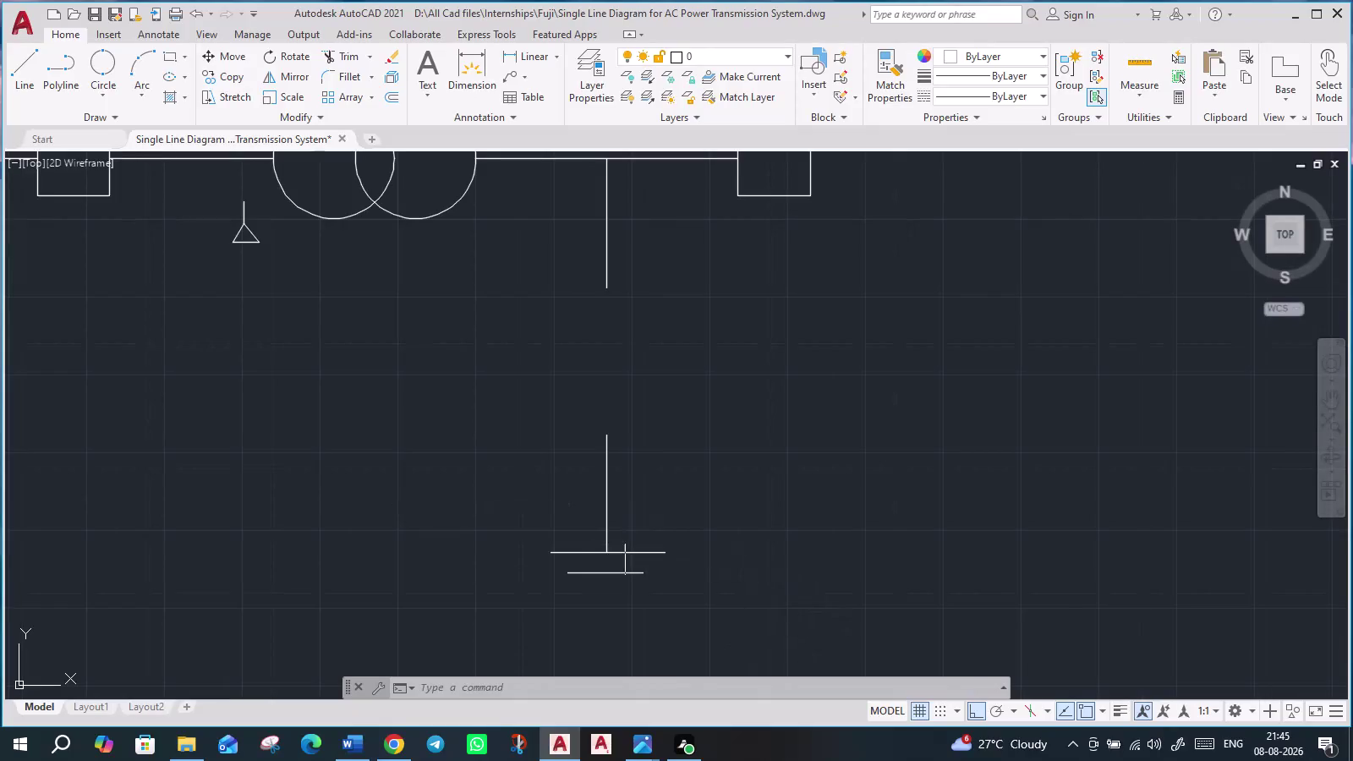
Draw a trial line near the ground symbol, then cancel it unfinished.
scroll(down, 3)
click(25, 70)
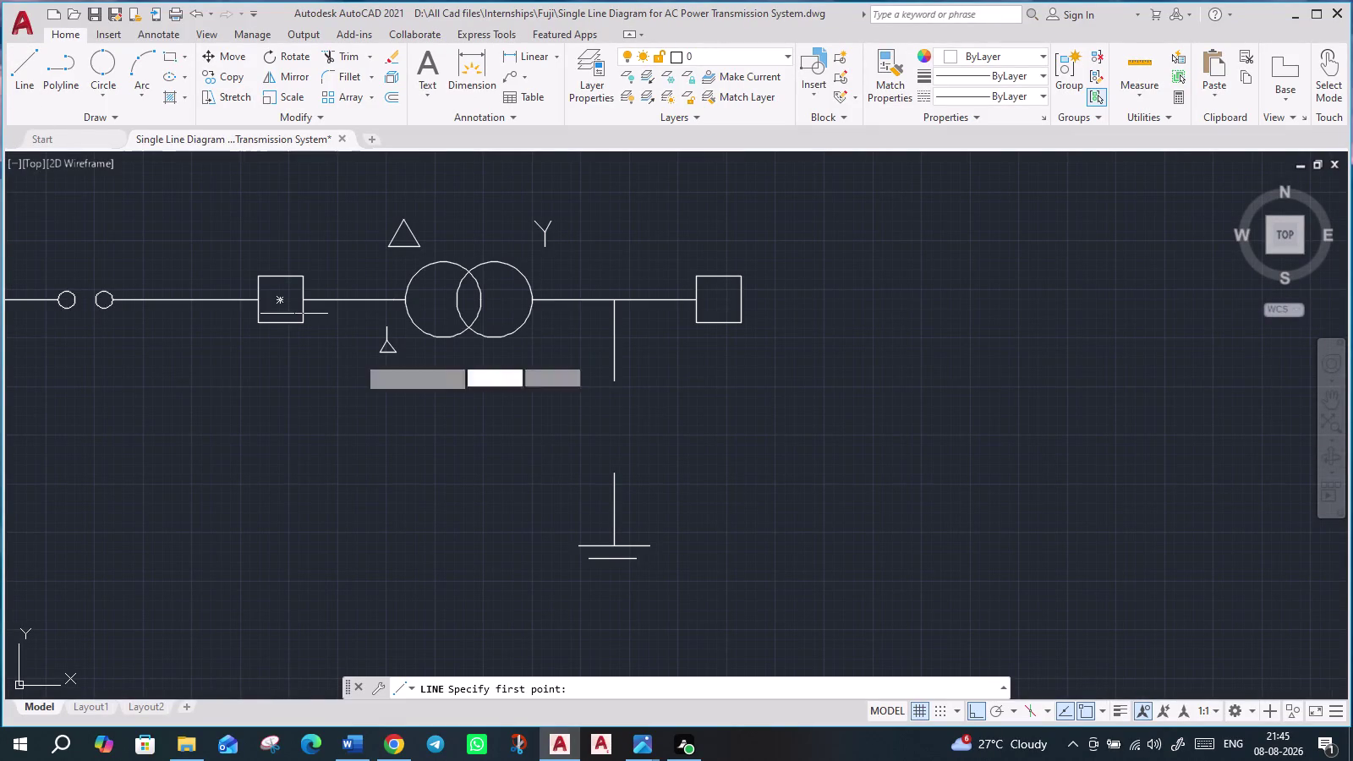
scroll(up, 3)
scroll(up, 3)
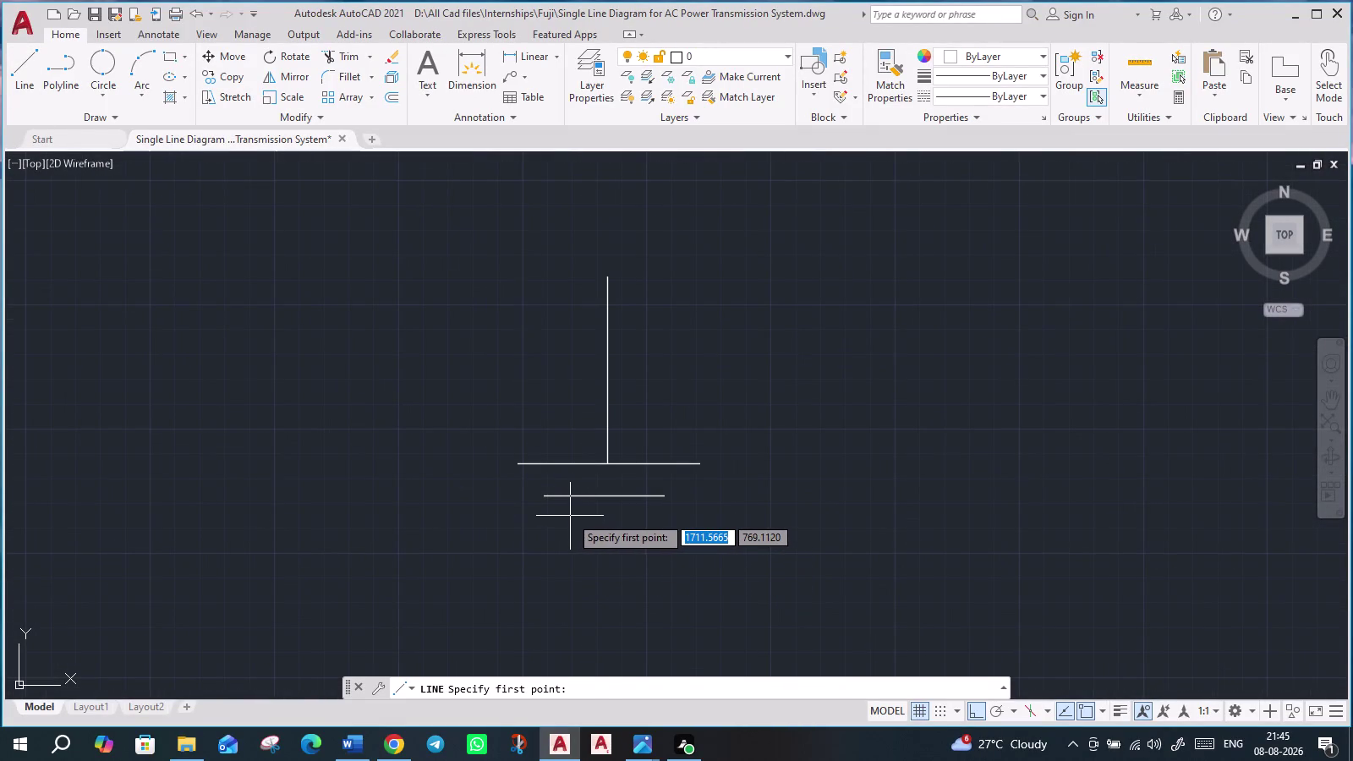
click(570, 516)
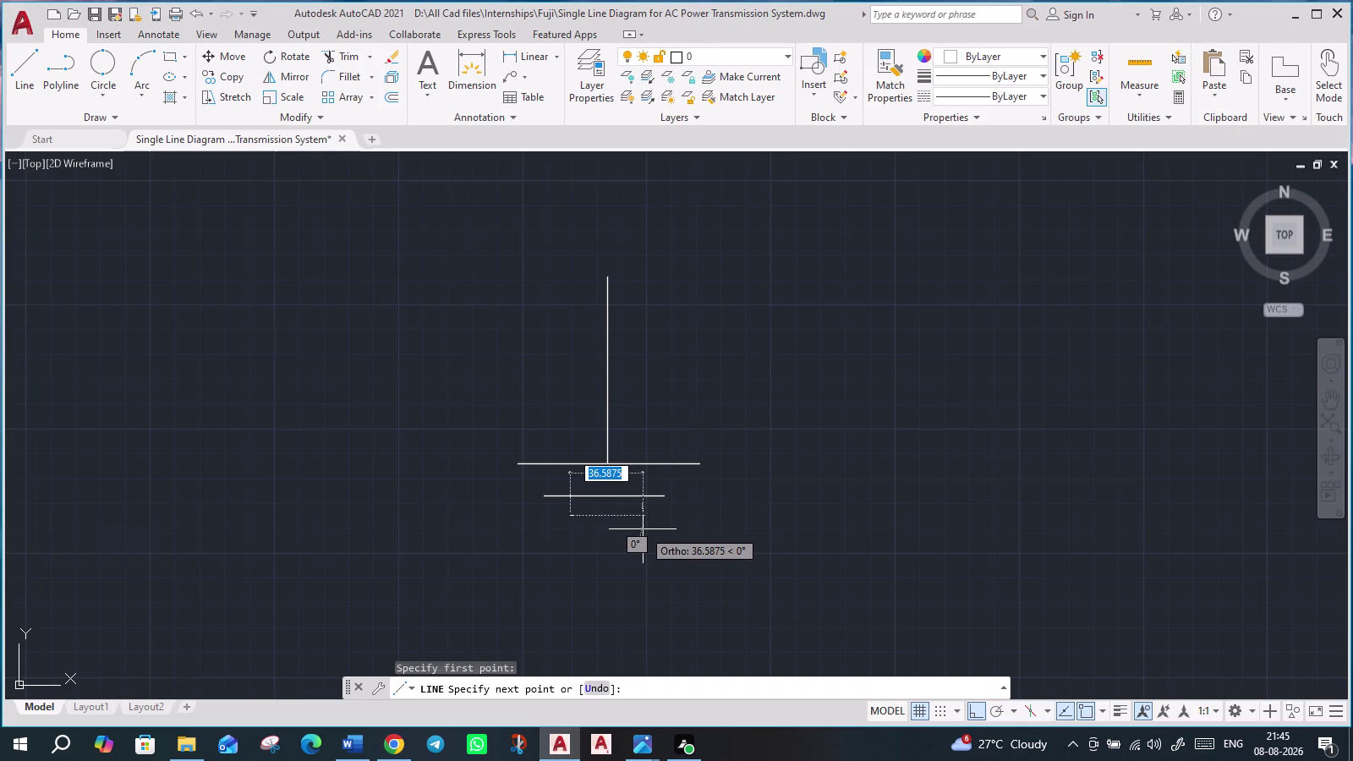
click(640, 529)
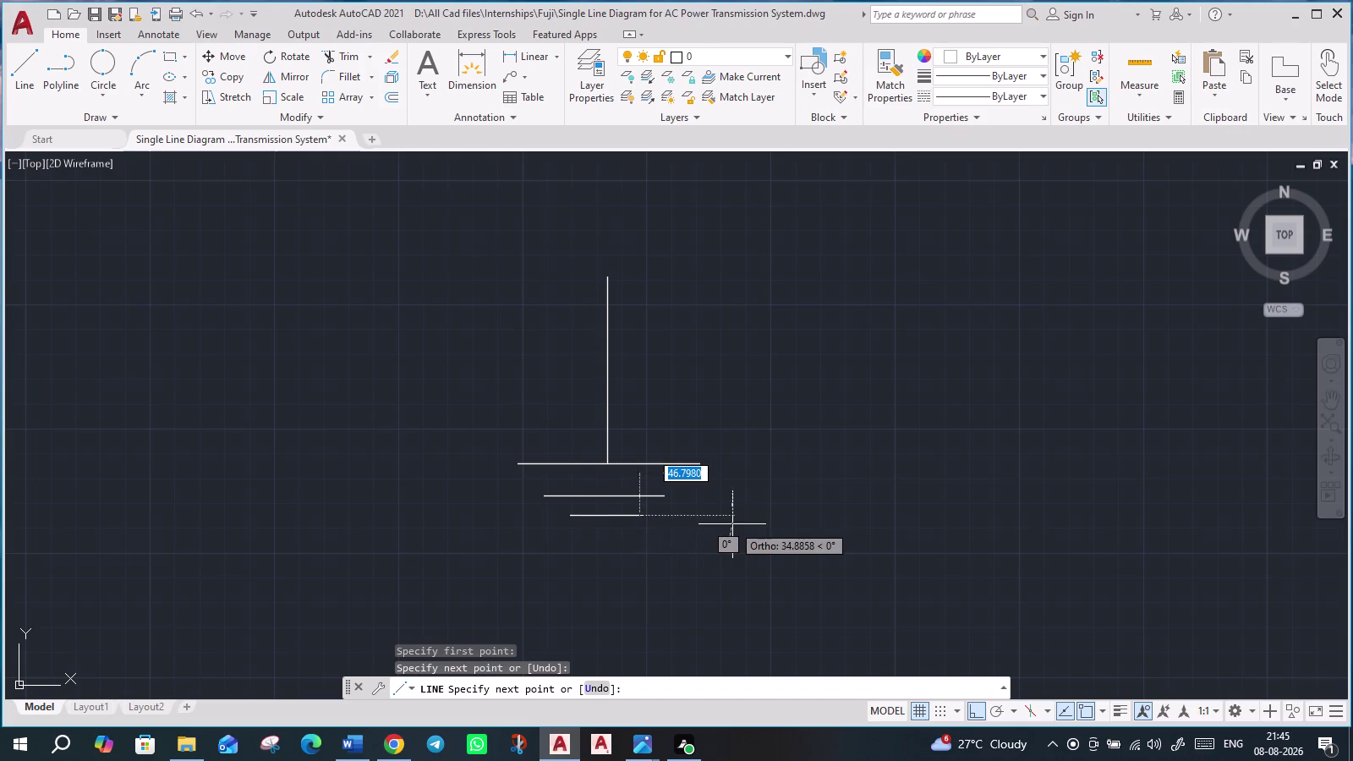
key(Escape)
Add a short line extending the middle ground line rightward from its right end.
scroll(up, 3)
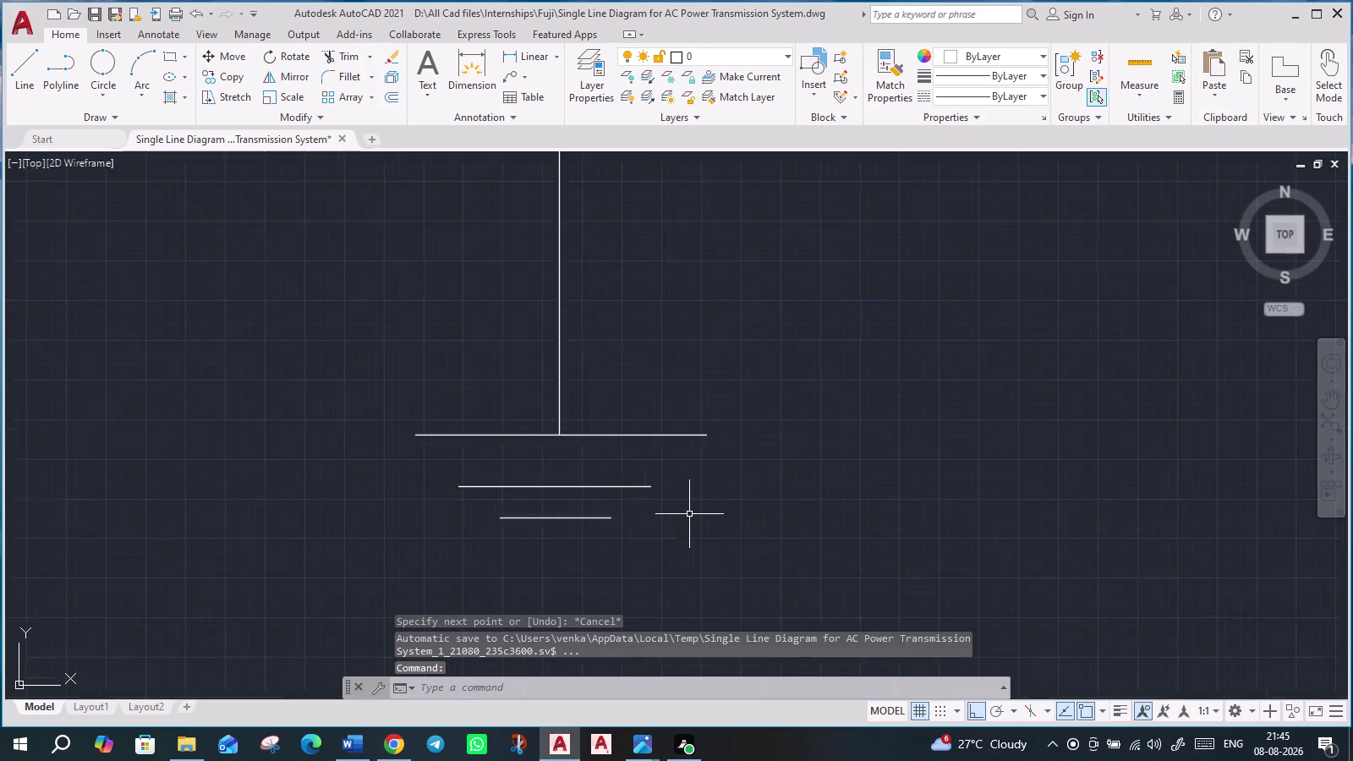
scroll(up, 3)
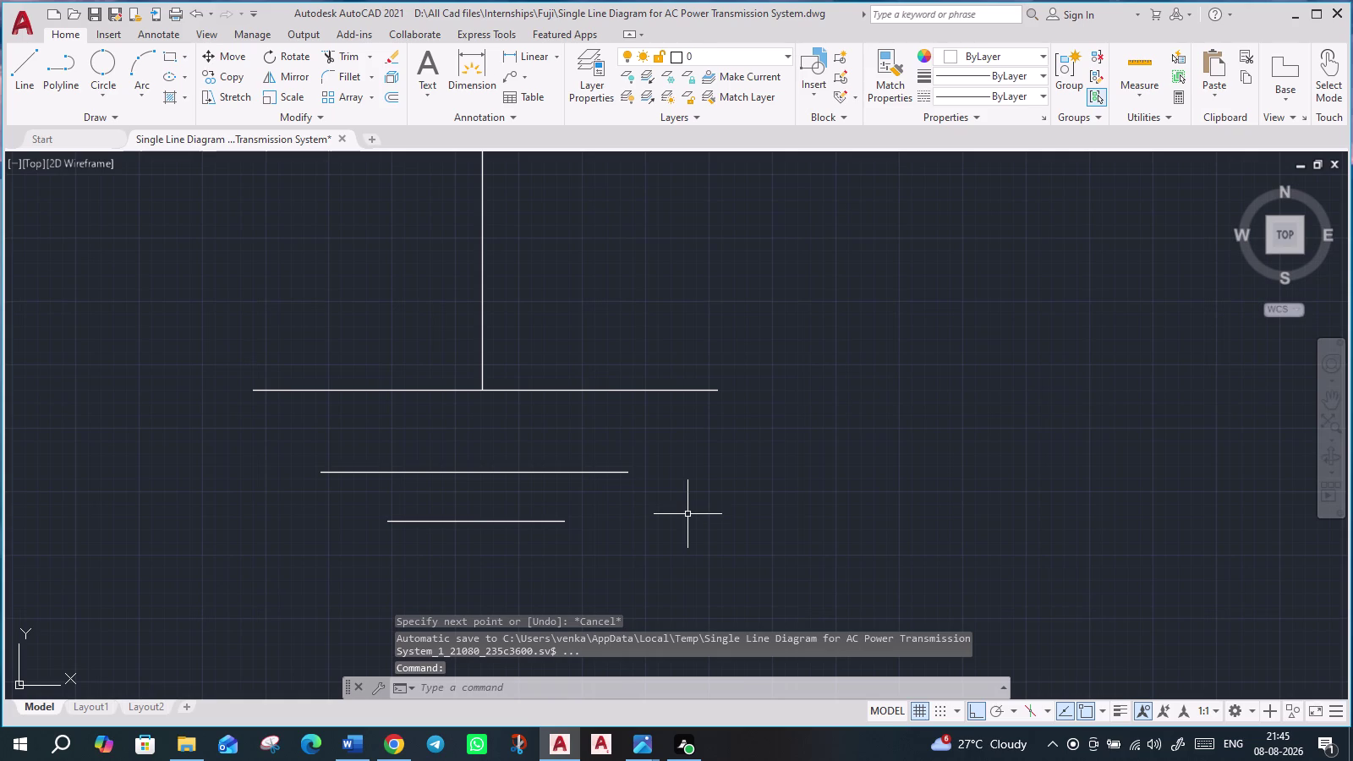
scroll(down, 3)
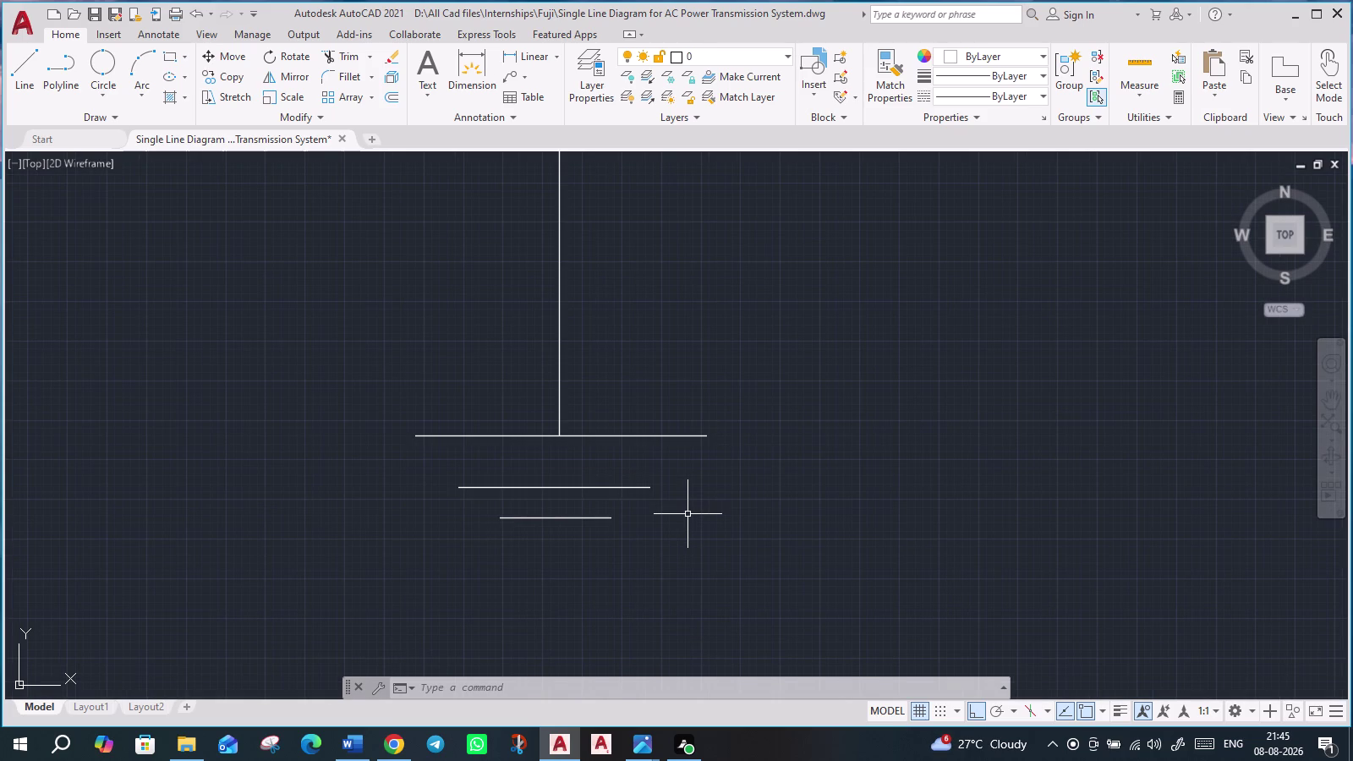
key(l)
key(Return)
click(650, 484)
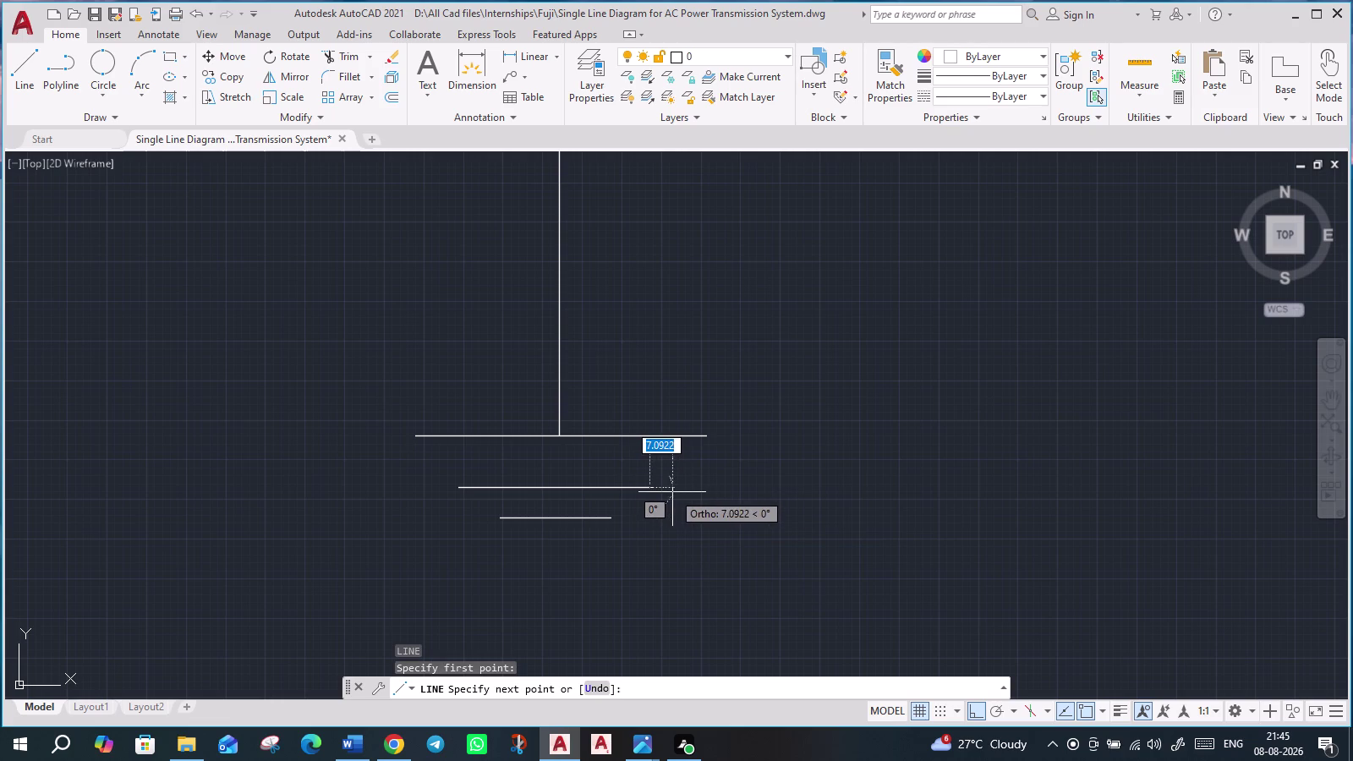
click(673, 492)
key(Escape)
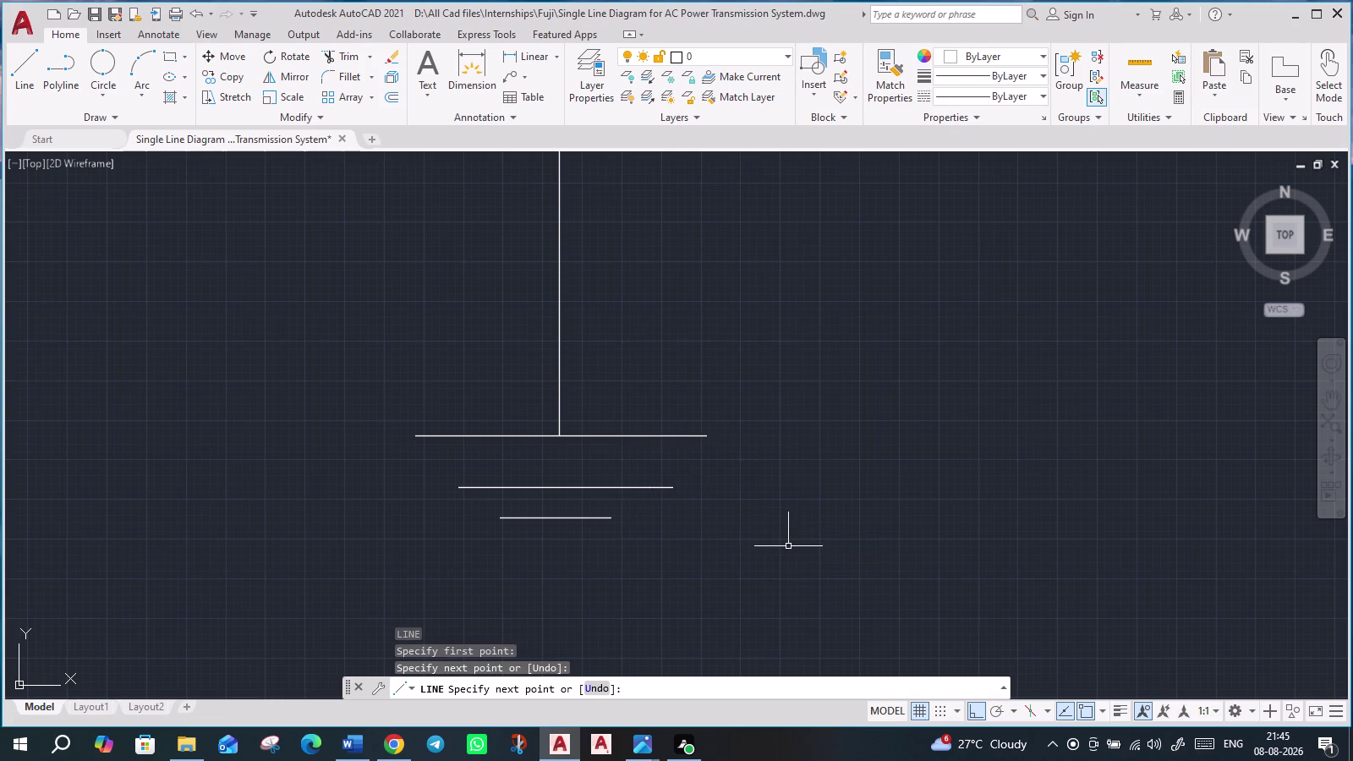
Add a short line extending the bottom ground line rightward from its right end.
key(l)
key(Return)
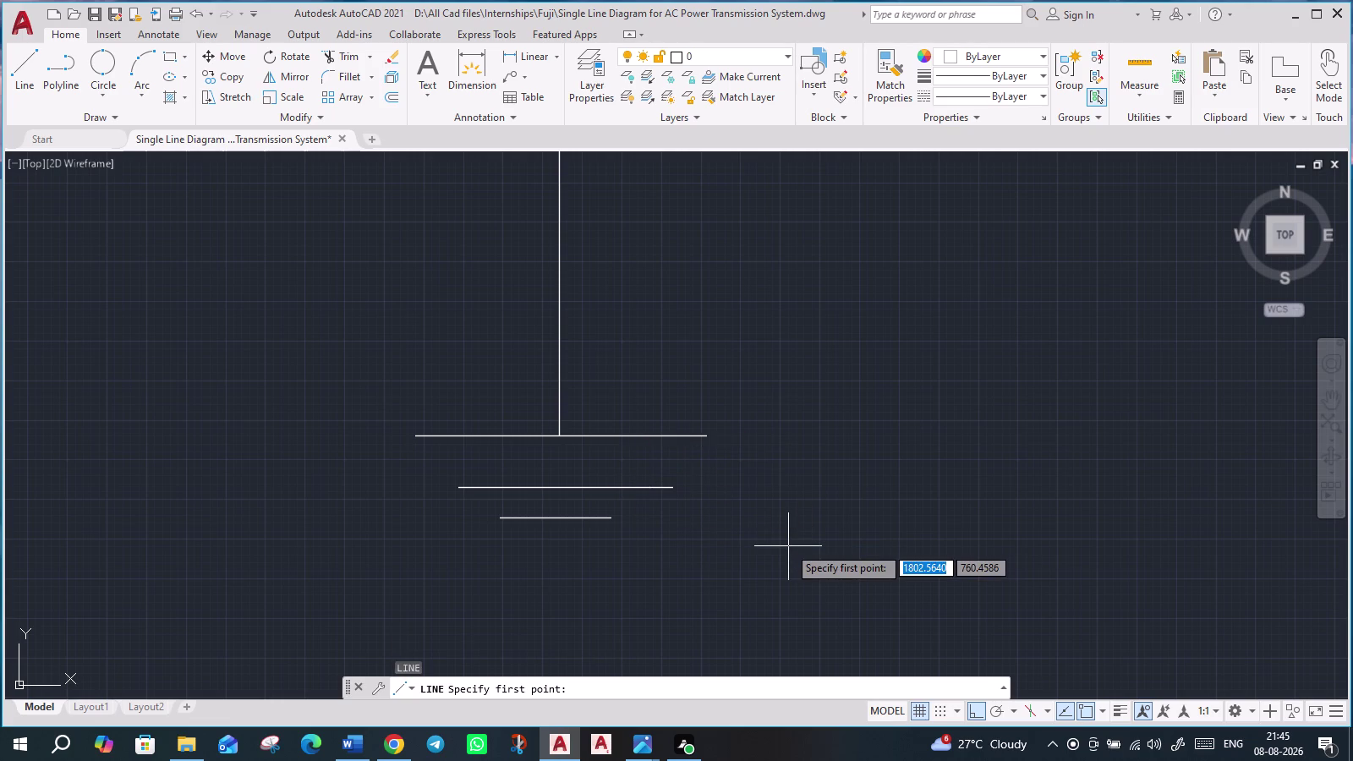
click(611, 521)
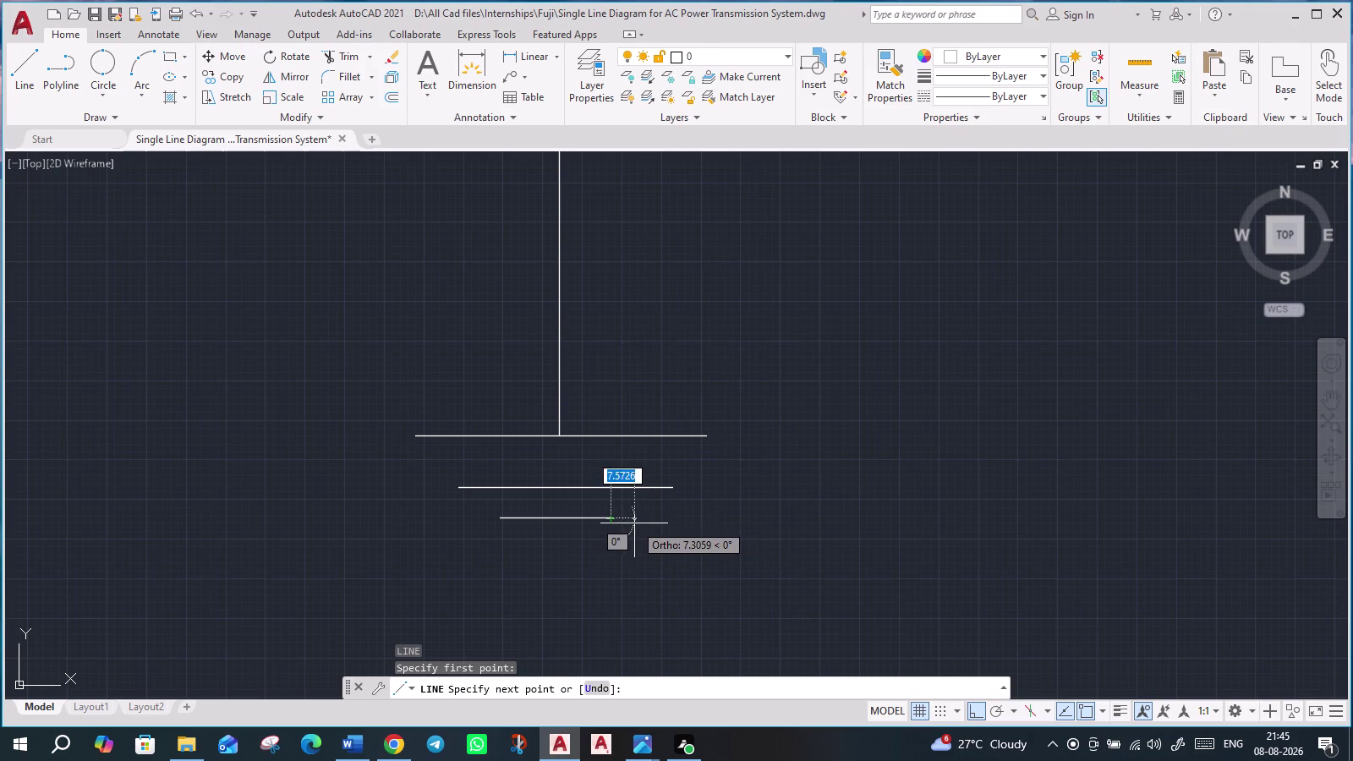
click(635, 524)
key(Escape)
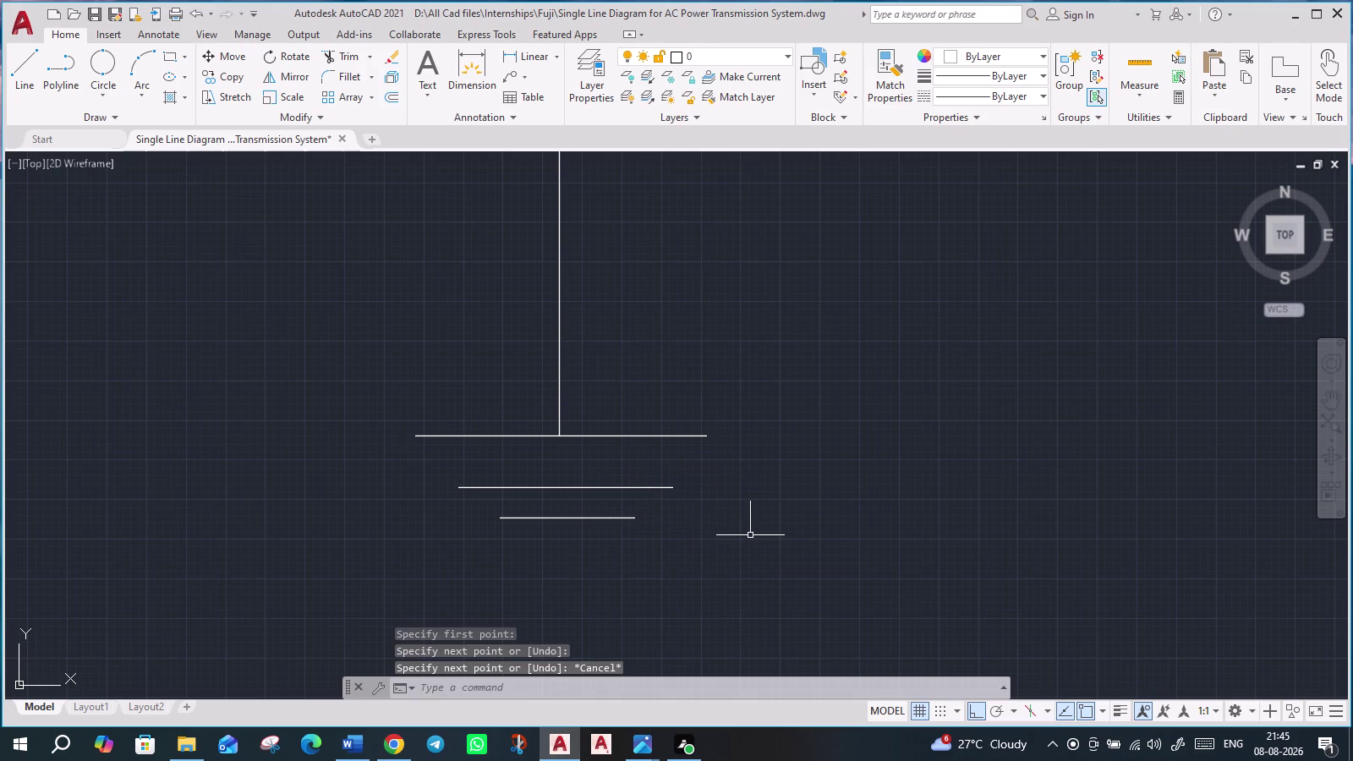
scroll(down, 3)
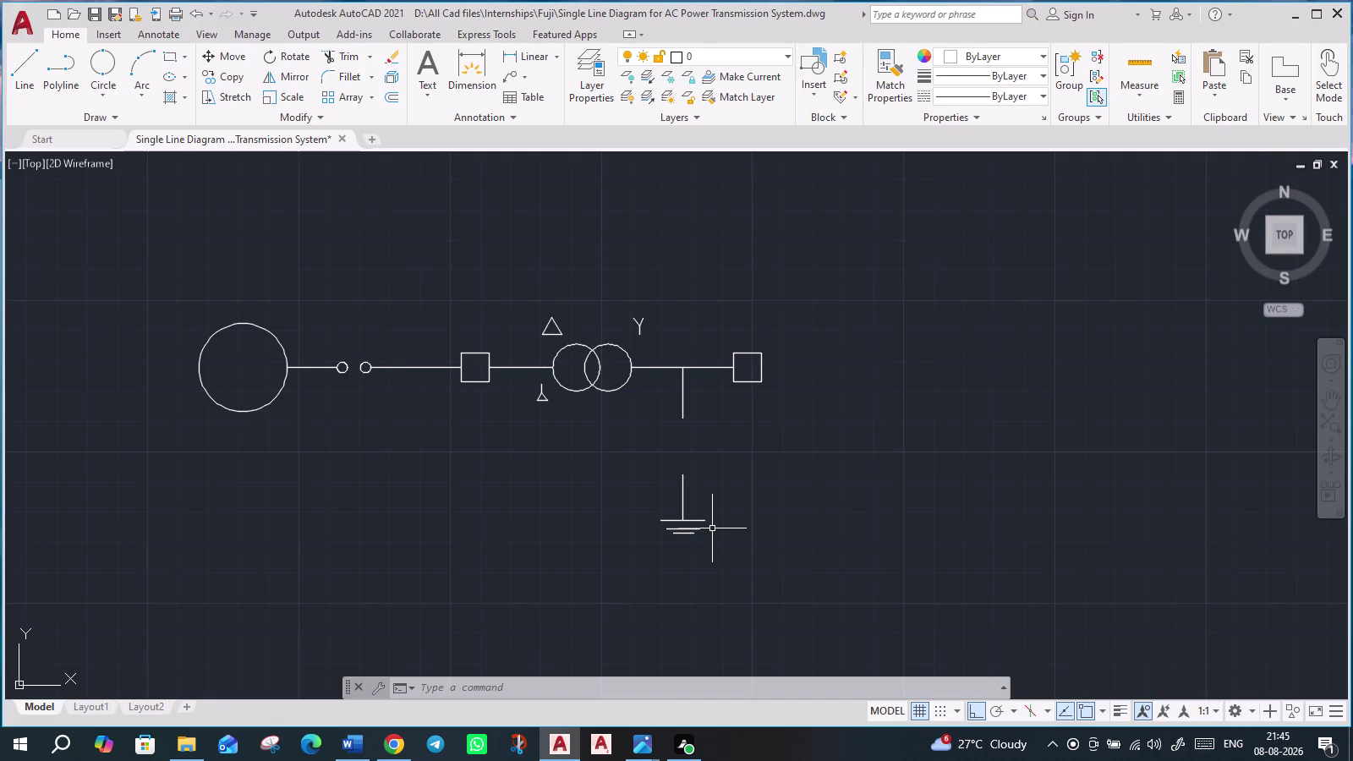
Stretch the bottom extension piece's endpoint to a new position, then begin selecting both bottom pieces.
scroll(up, 3)
click(657, 545)
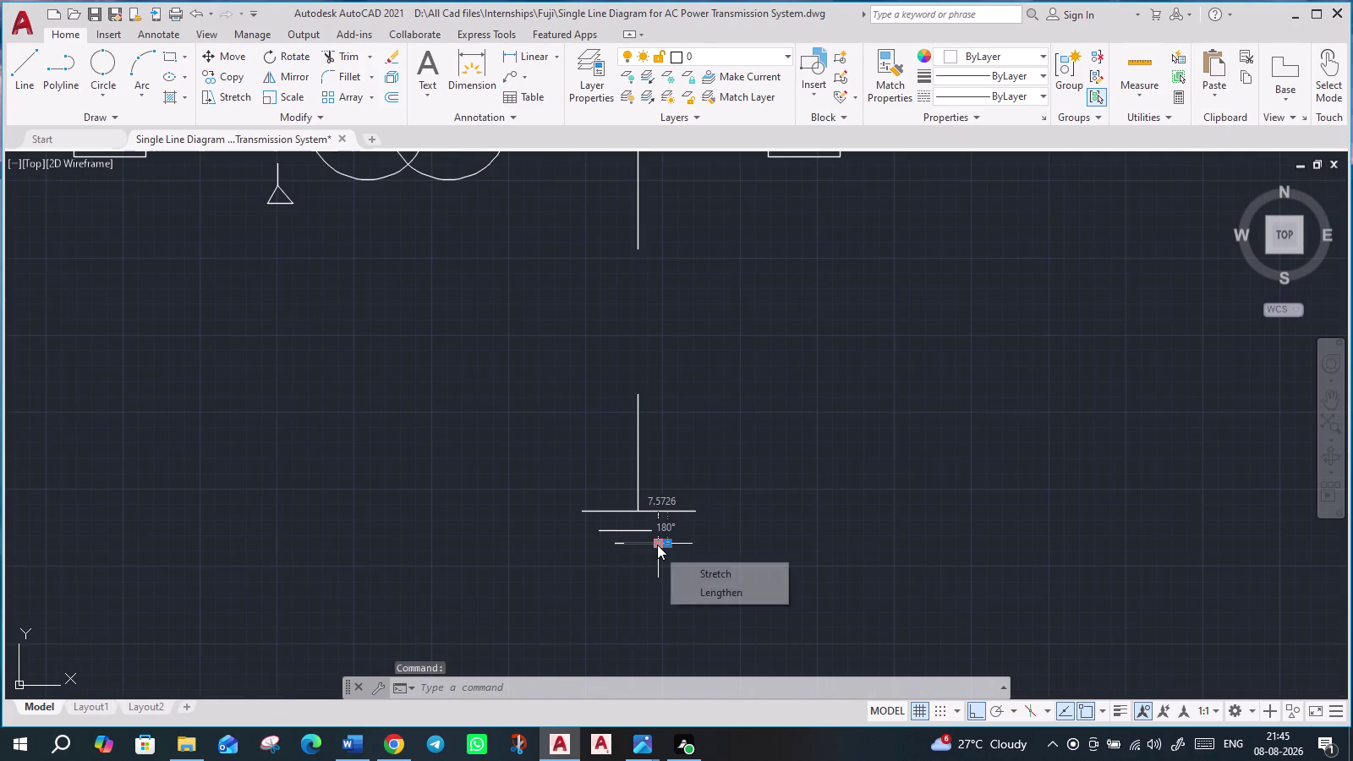
key(m)
key(Return)
click(658, 545)
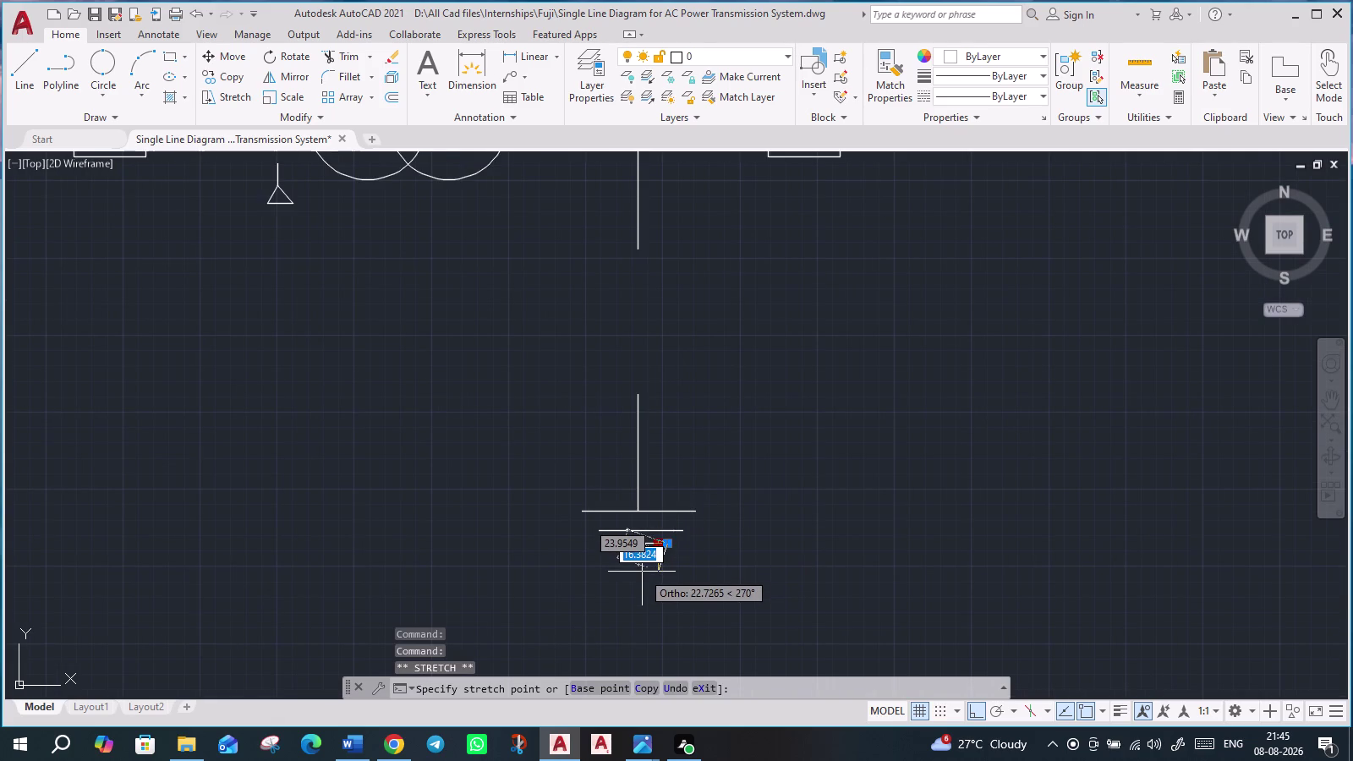
scroll(up, 3)
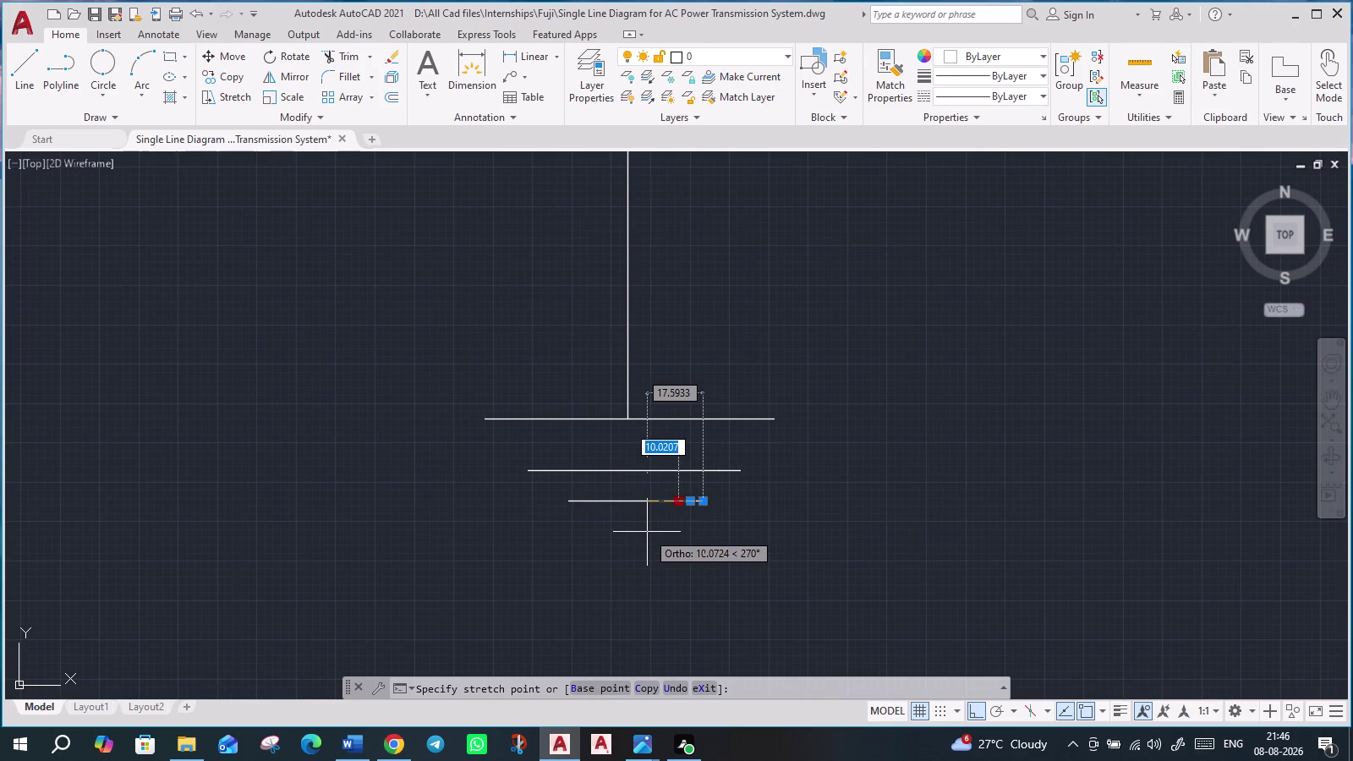
click(647, 532)
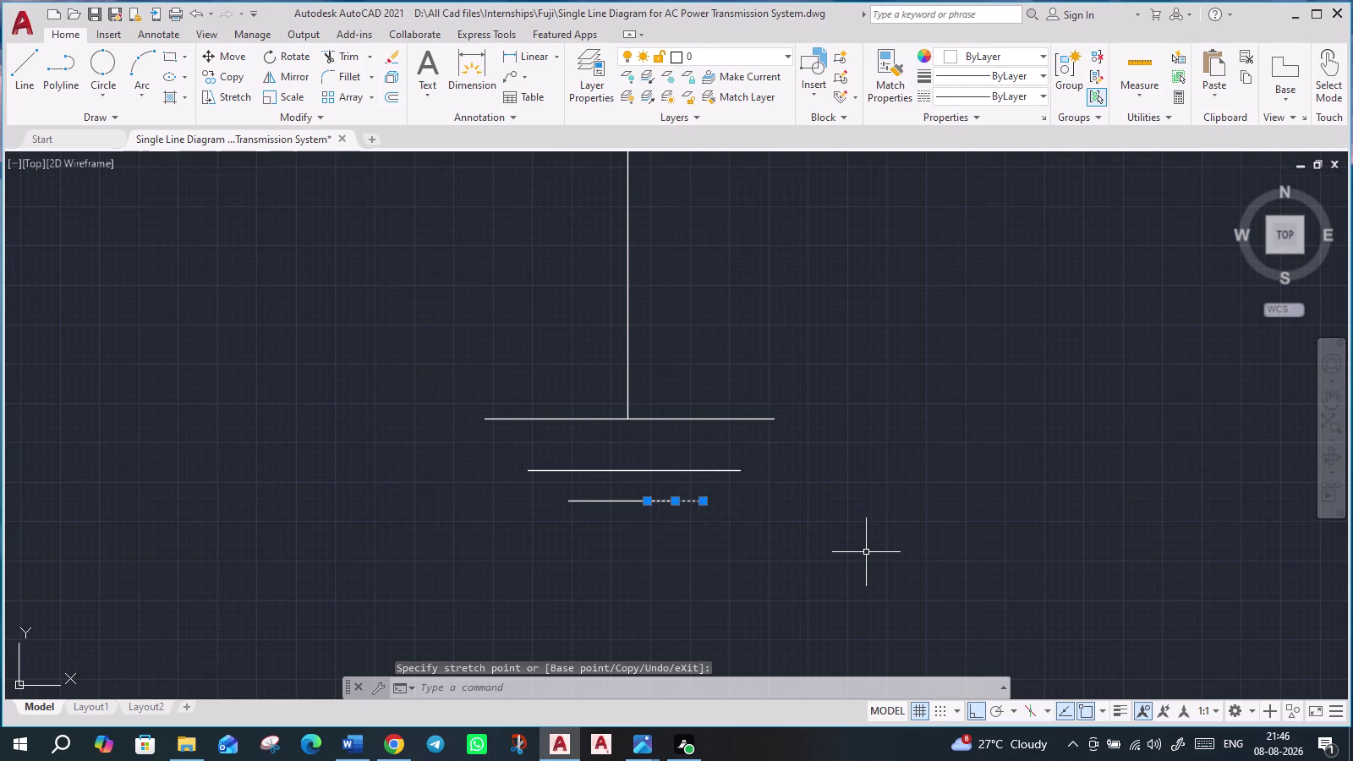
key(Escape)
scroll(up, 3)
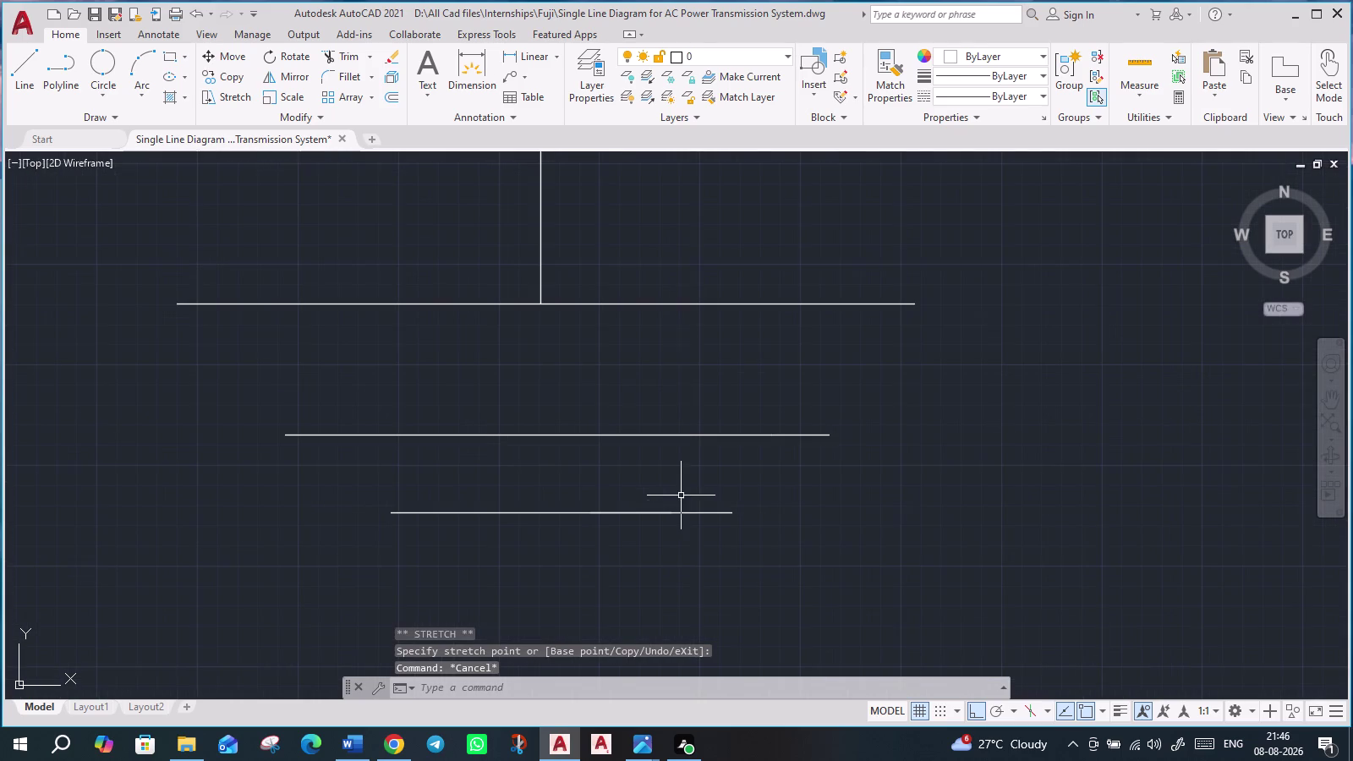
drag(835, 564, 826, 562)
Move the two selected bottom line pieces a short distance downward with M.
click(325, 474)
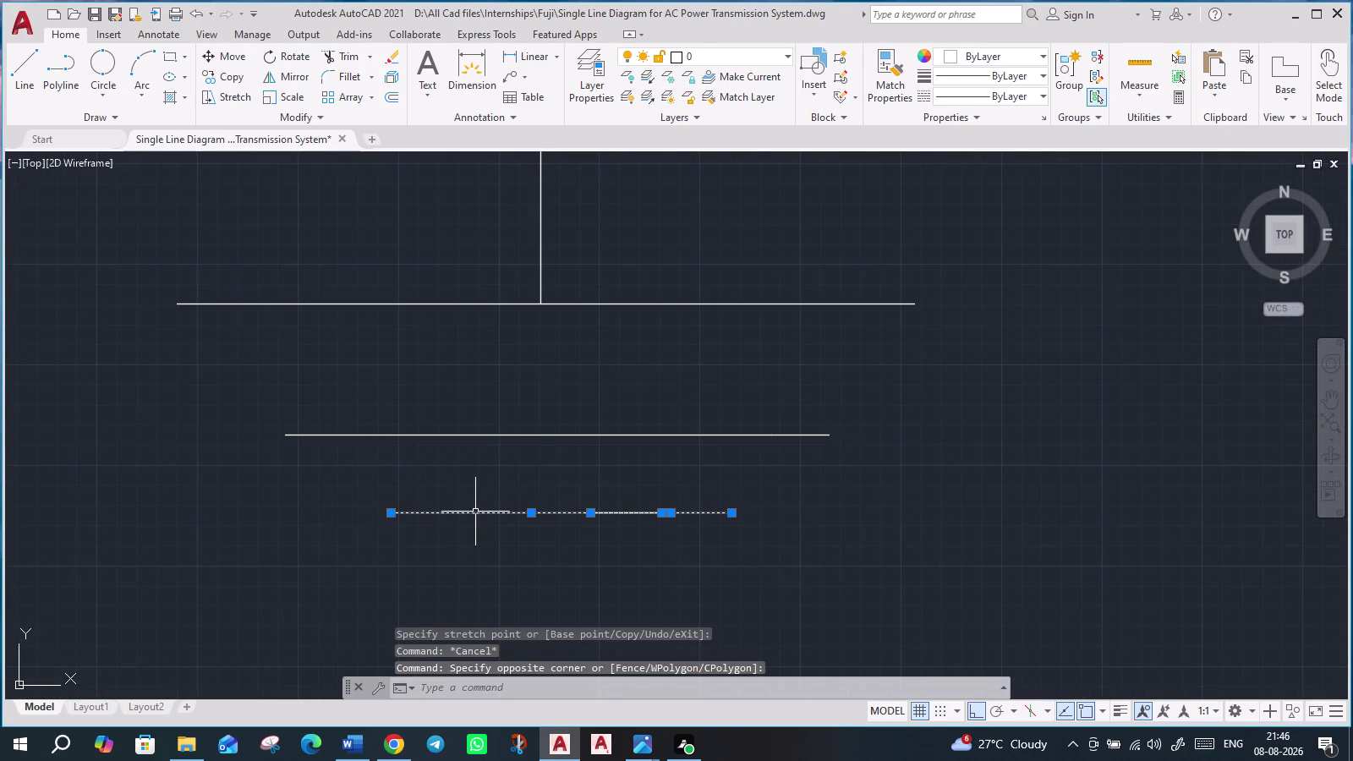
key(m)
key(Return)
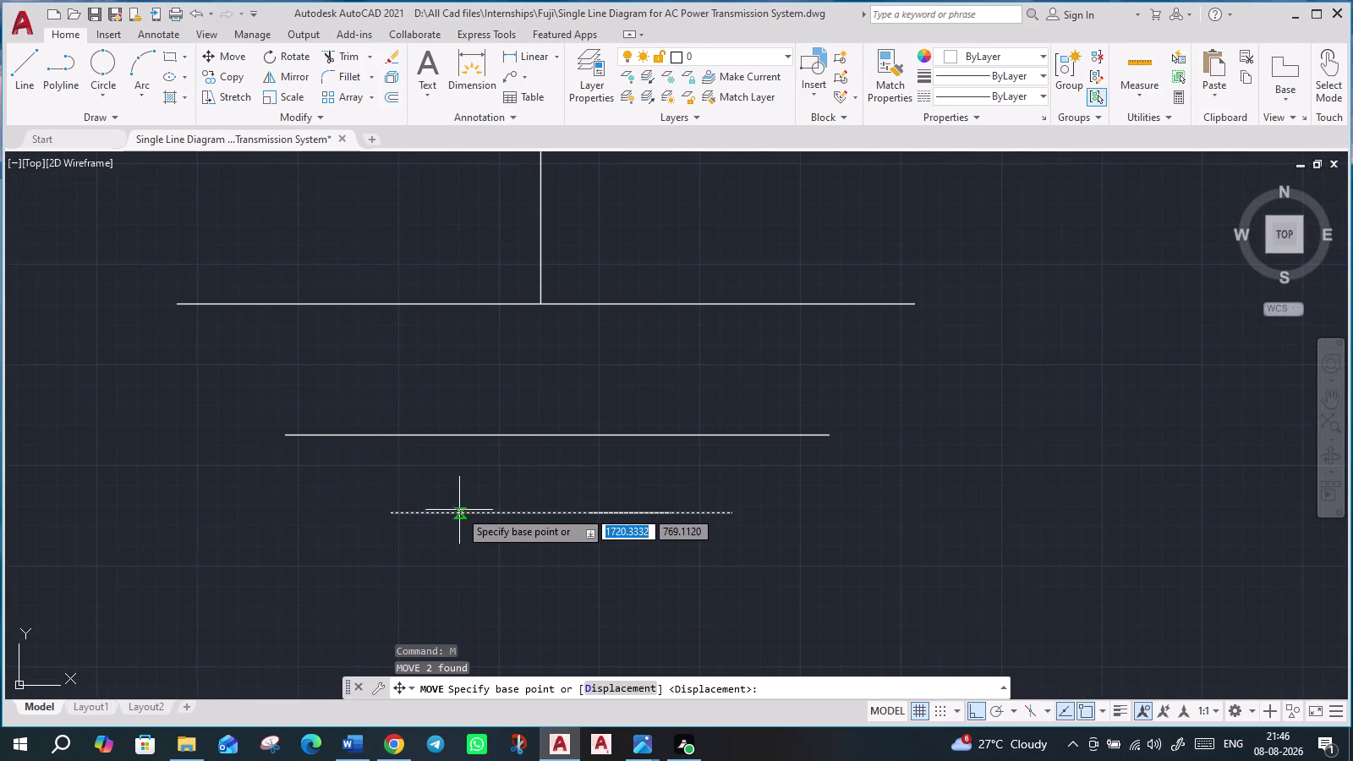
click(539, 513)
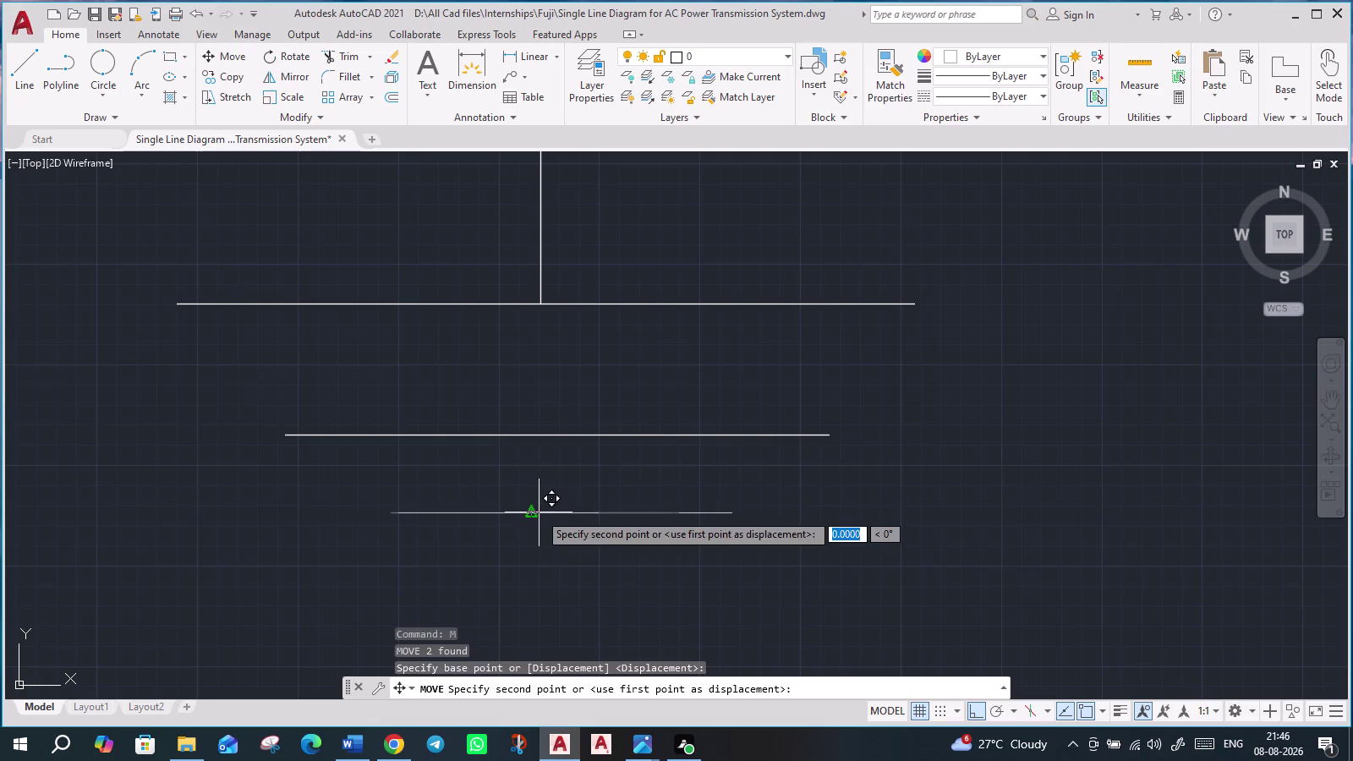
click(525, 542)
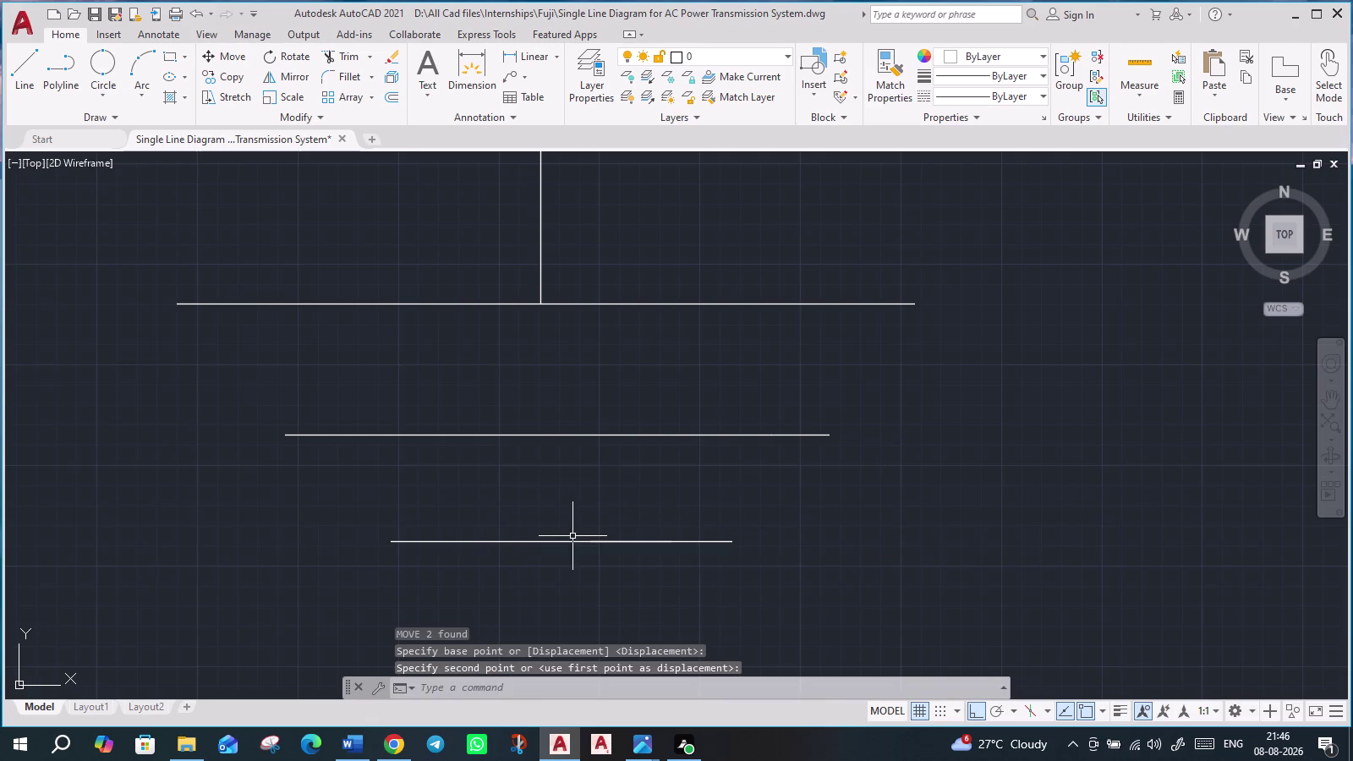
key(Escape)
scroll(down, 3)
scroll(down, 3)
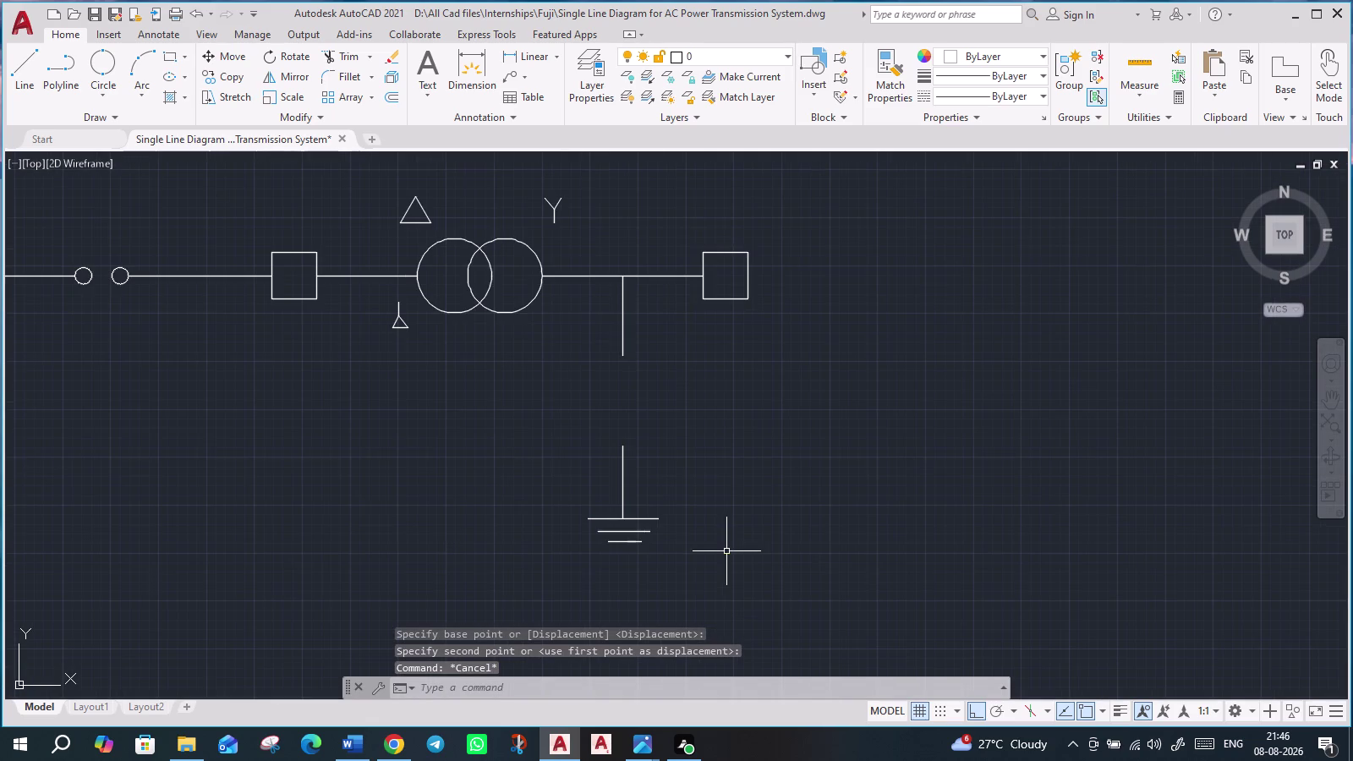